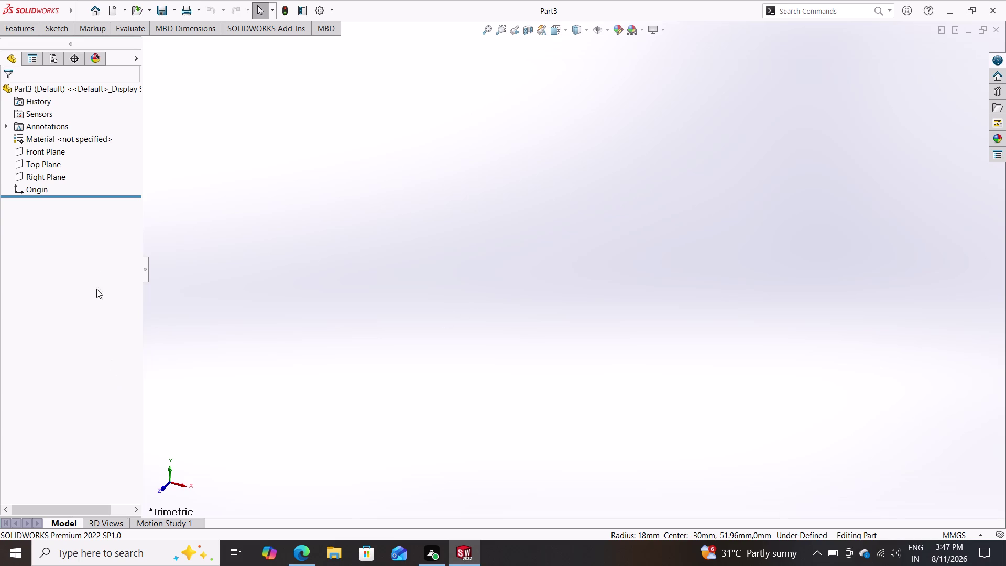
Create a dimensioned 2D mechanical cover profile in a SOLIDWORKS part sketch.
Start a new sketch on the Front Plane, viewed normal to the plane.
click(72, 154)
click(28, 148)
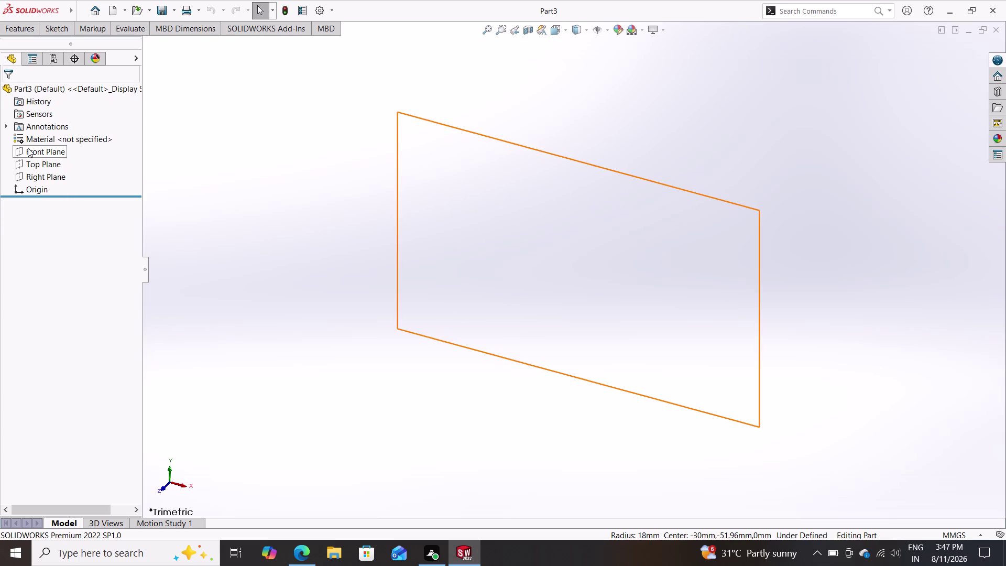
click(33, 133)
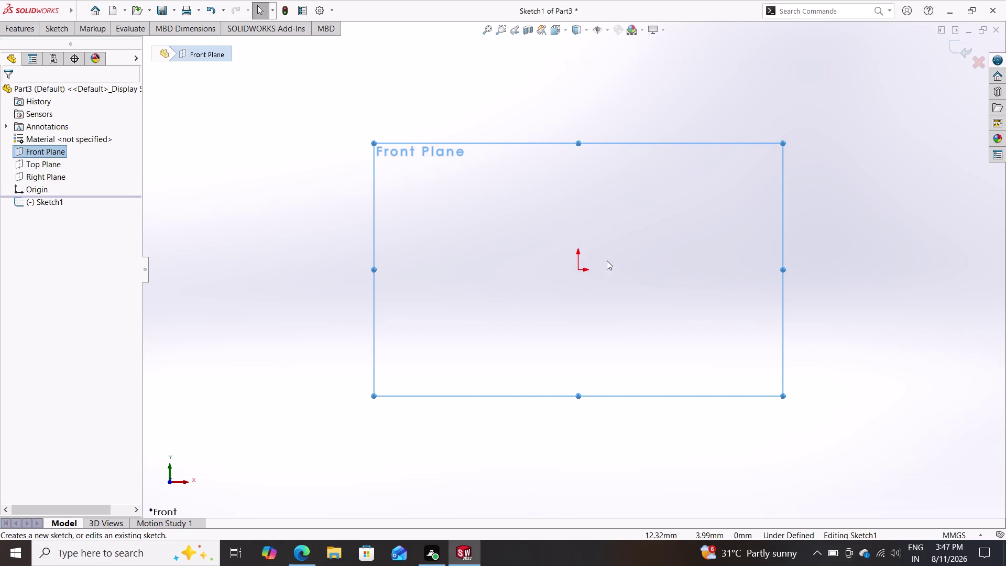
click(67, 33)
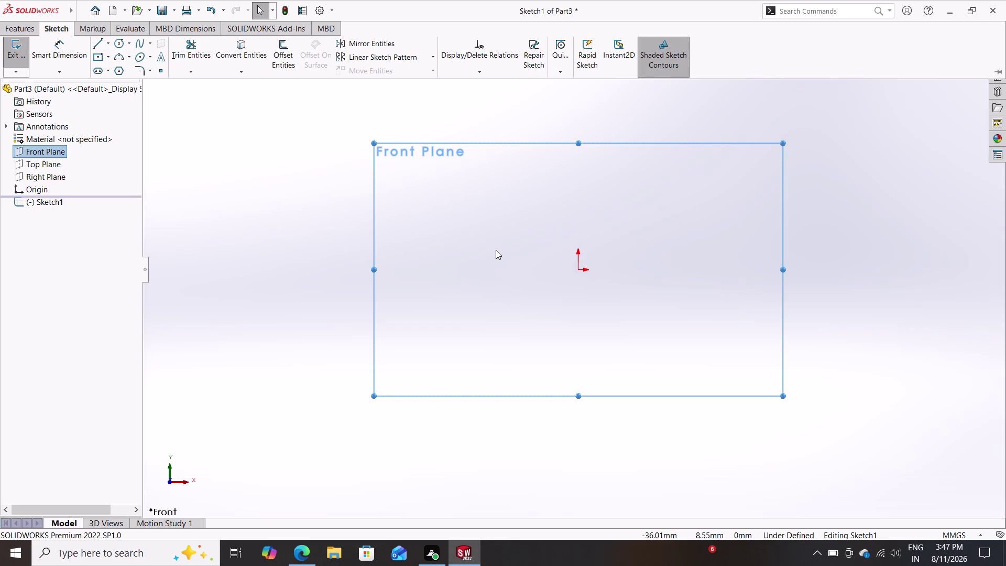
Draw one horizontal line about 110.81 long running right from the origin.
click(97, 44)
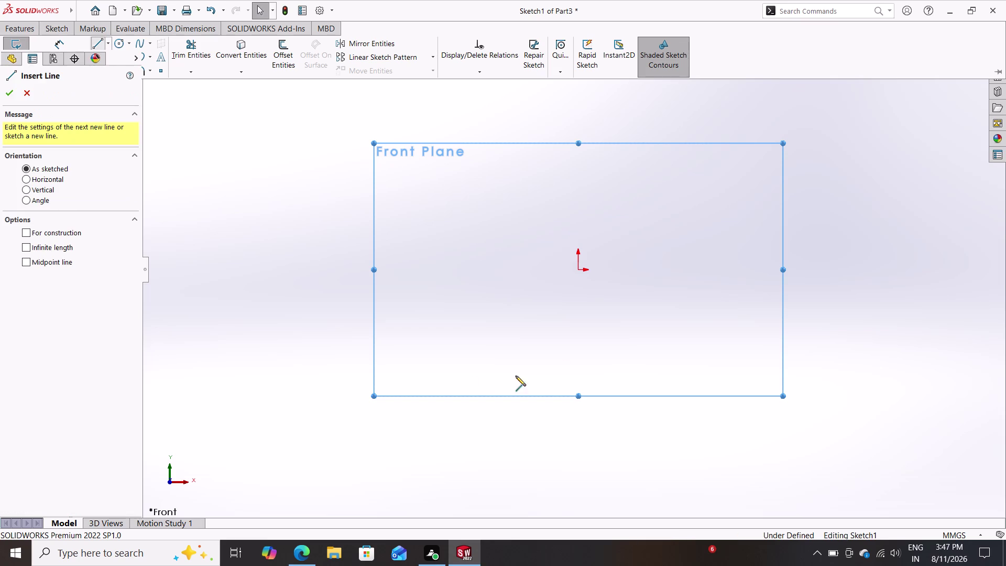
click(577, 269)
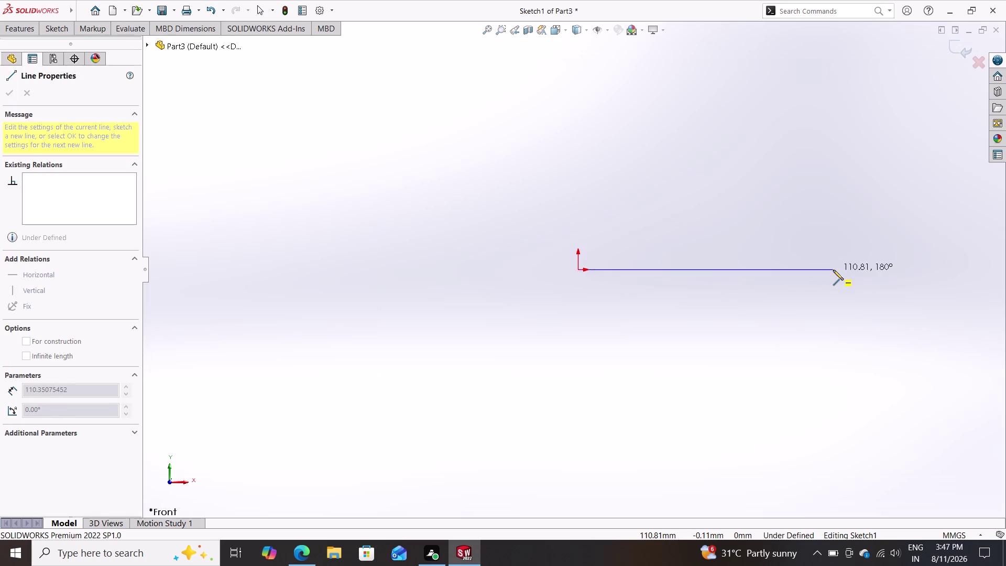
click(832, 270)
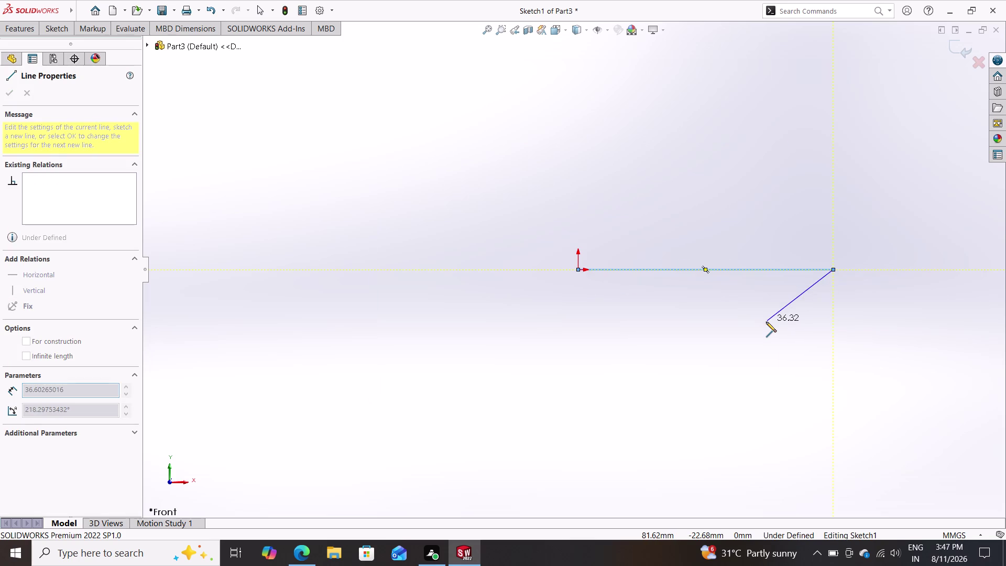
key(Escape)
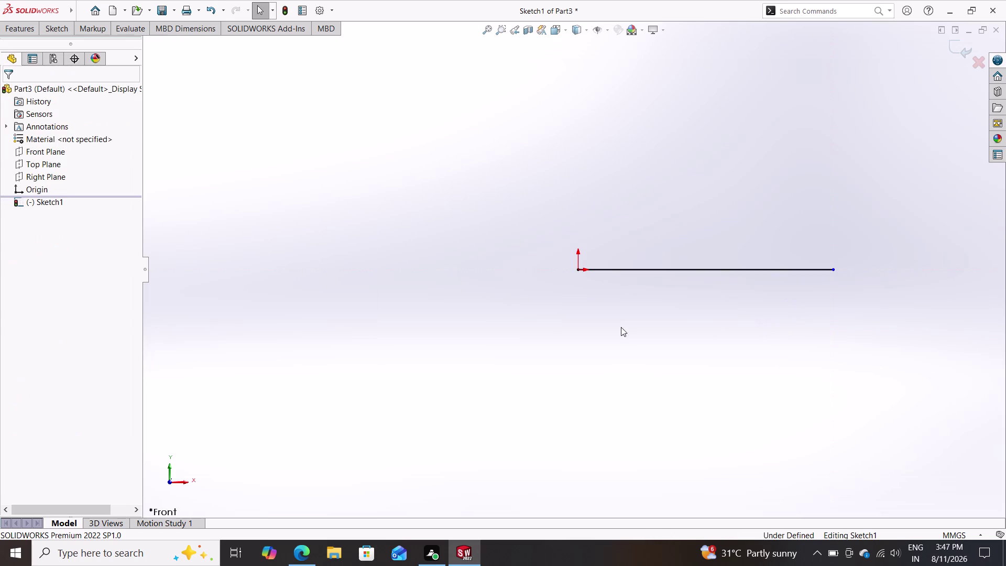
drag(60, 29, 59, 33)
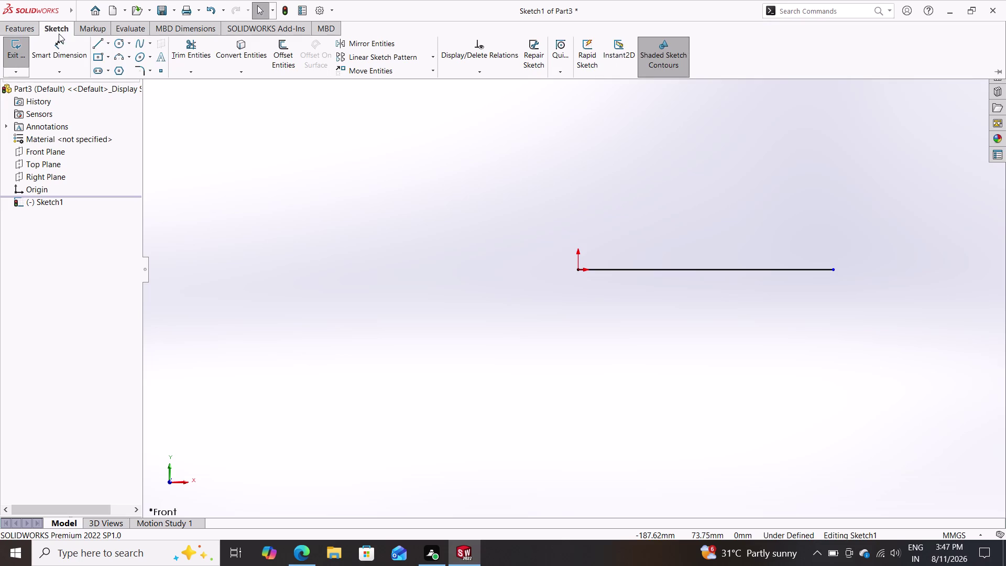
Give the horizontal line an 80 length dimension placed below it, fully defining Sketch1.
click(50, 45)
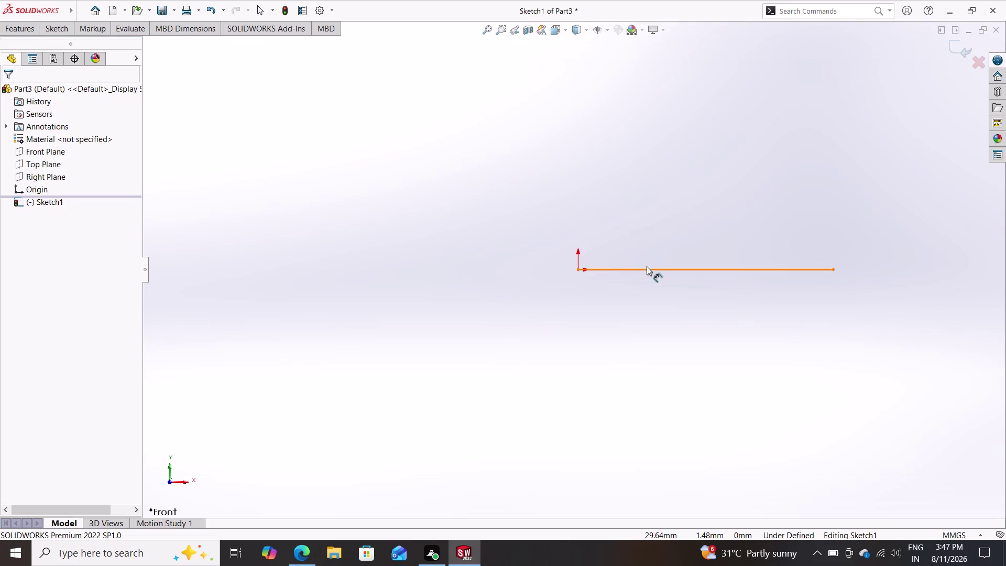
click(644, 270)
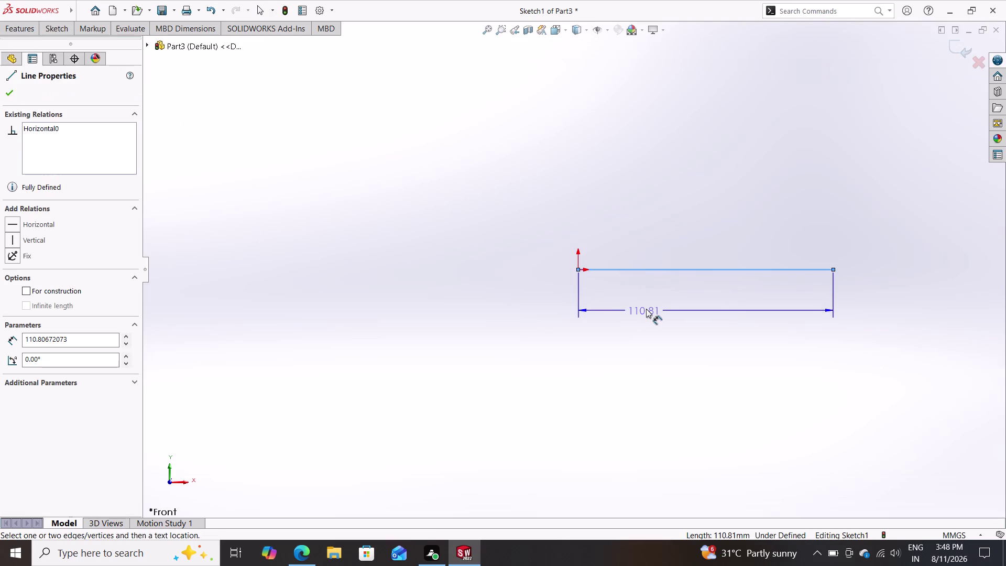
click(645, 309)
text(8)
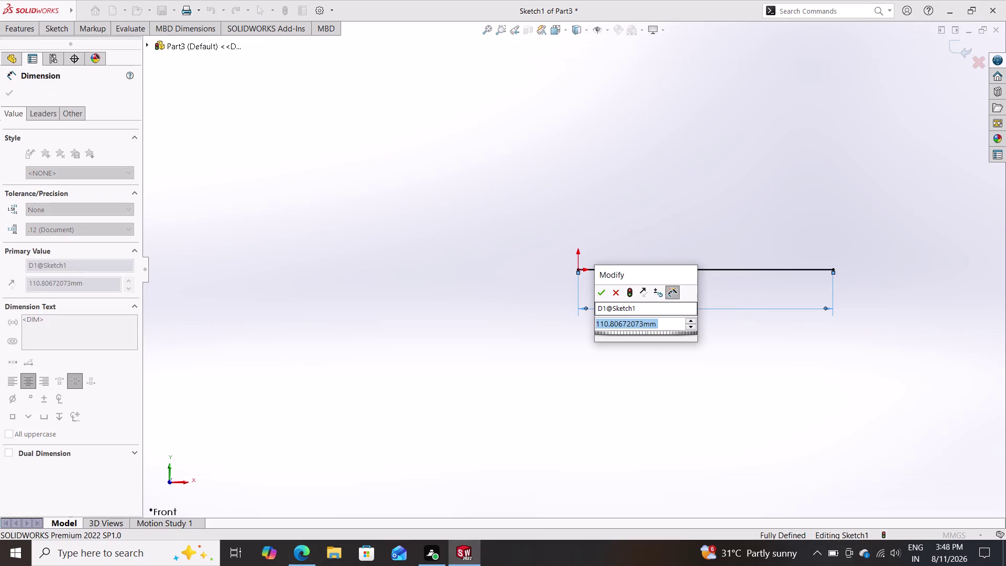
text(0)
key(Return)
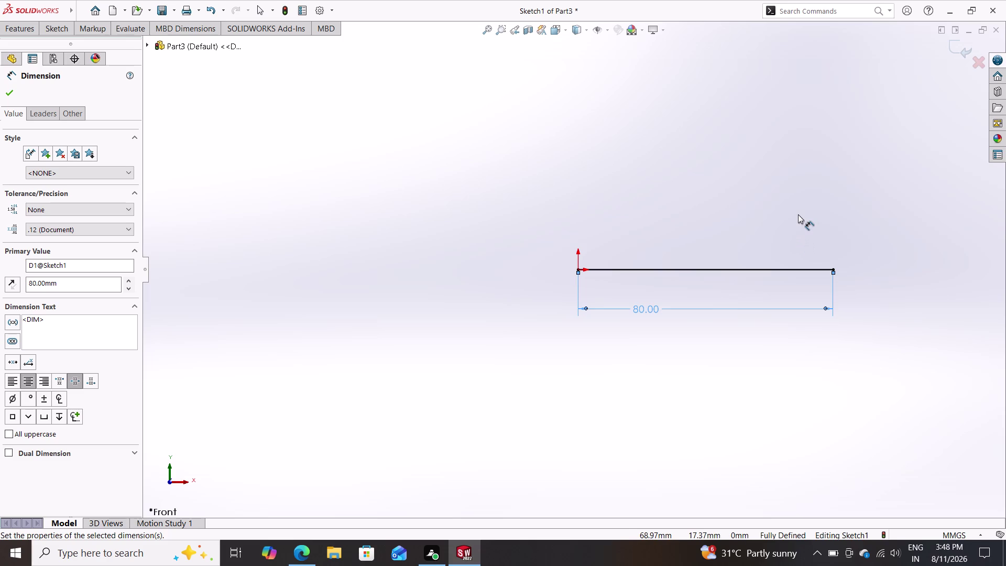
key(Escape)
key(Escape)
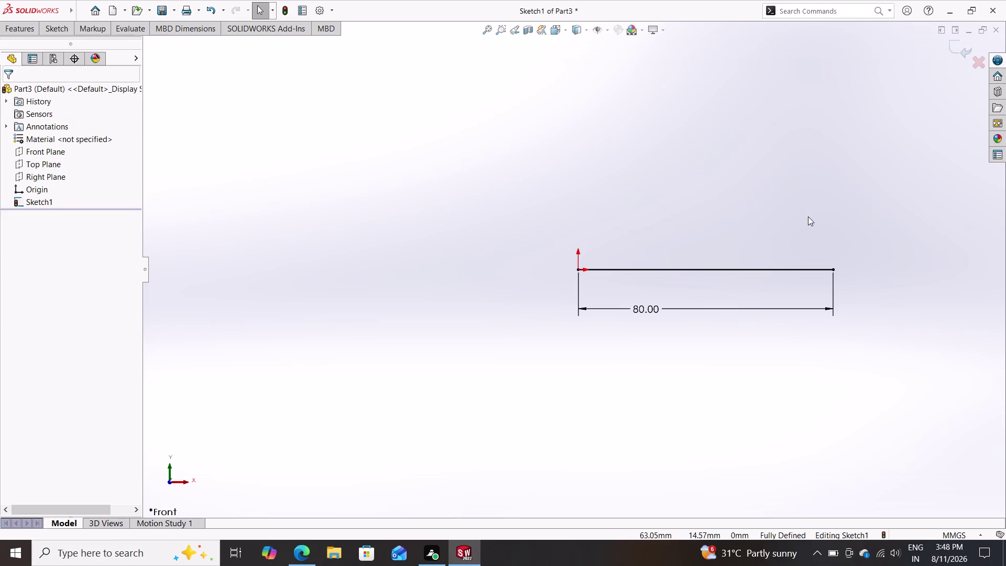
drag(837, 177, 566, 354)
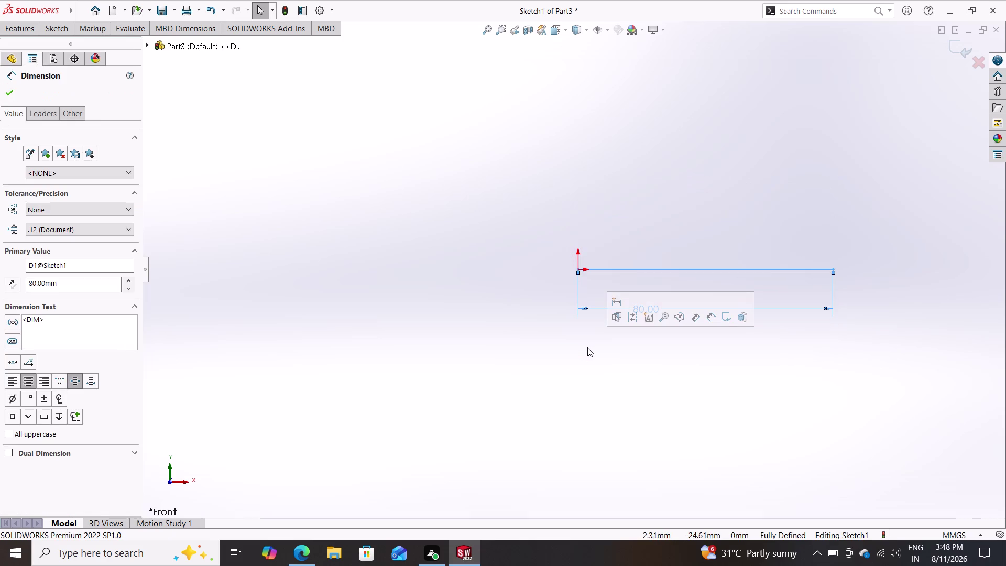
Delete the 80 line and its dimension, leaving only the origin.
key(Delete)
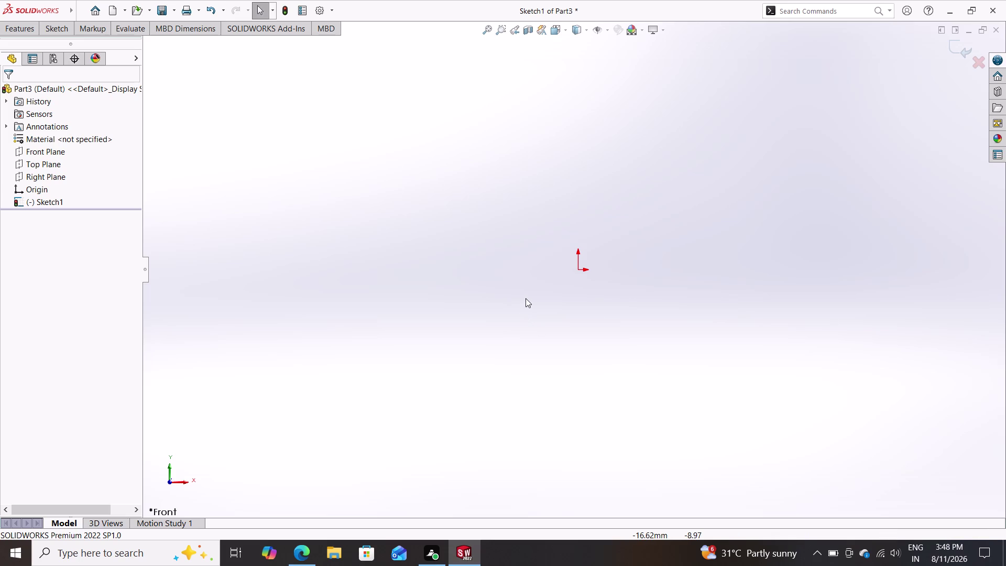
click(59, 31)
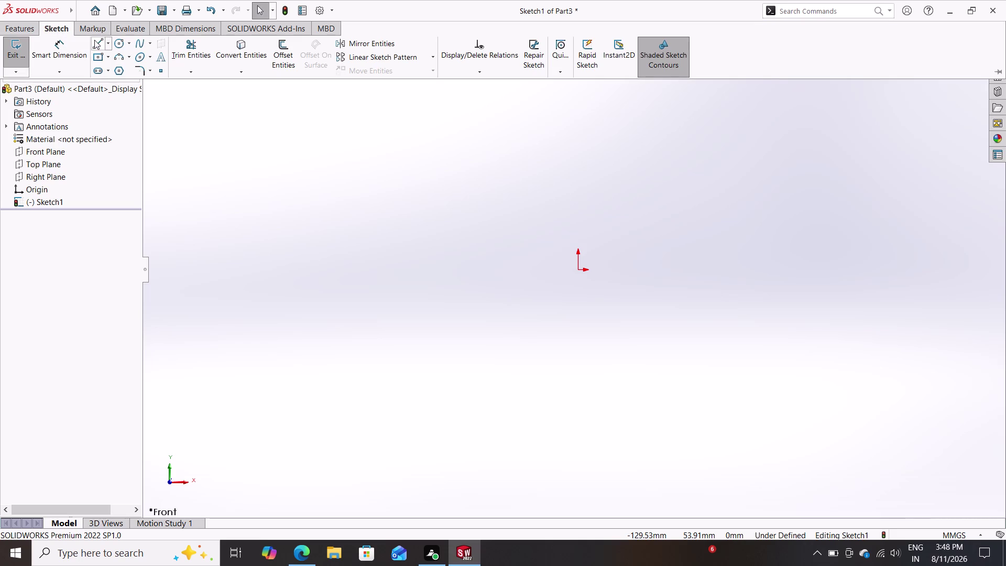
click(94, 40)
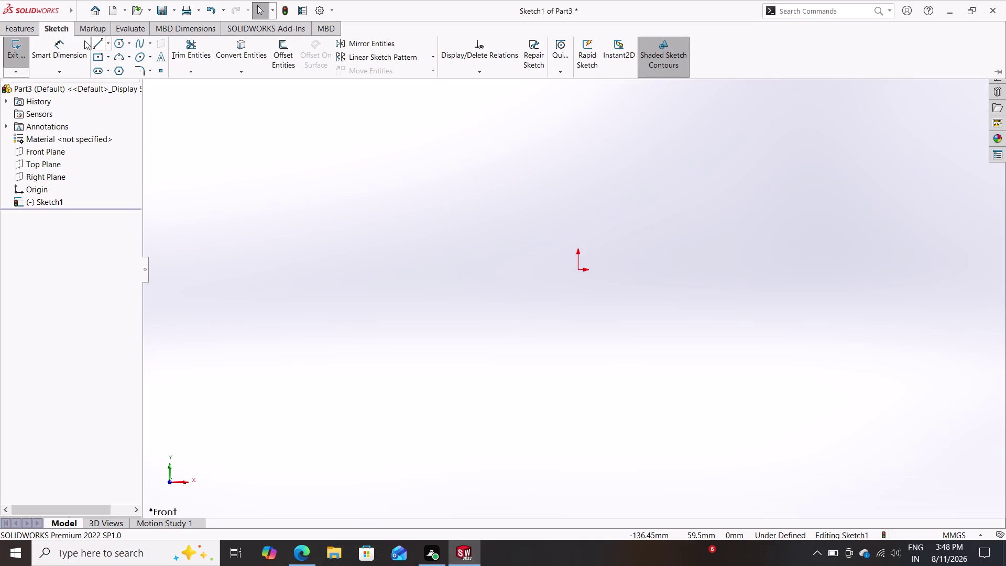
Draw a line chain from the origin: bottom, right side, top-right, notch walls and floor, slanted end.
click(99, 44)
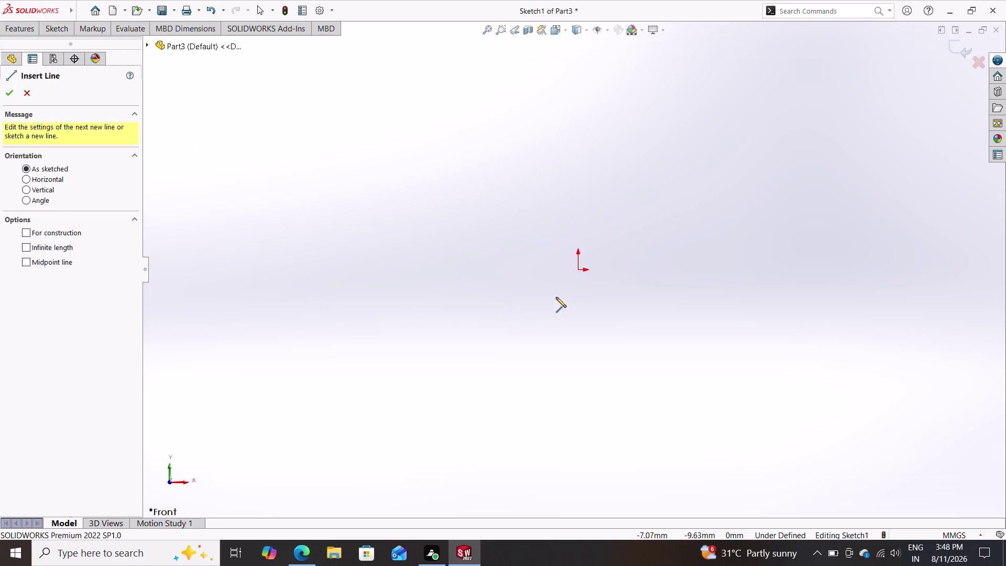
click(577, 270)
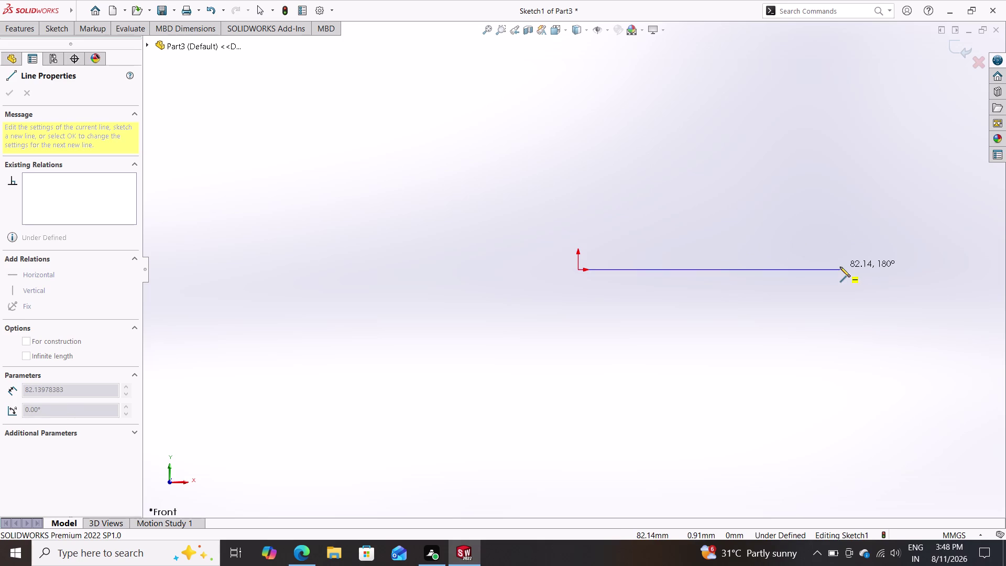
click(840, 267)
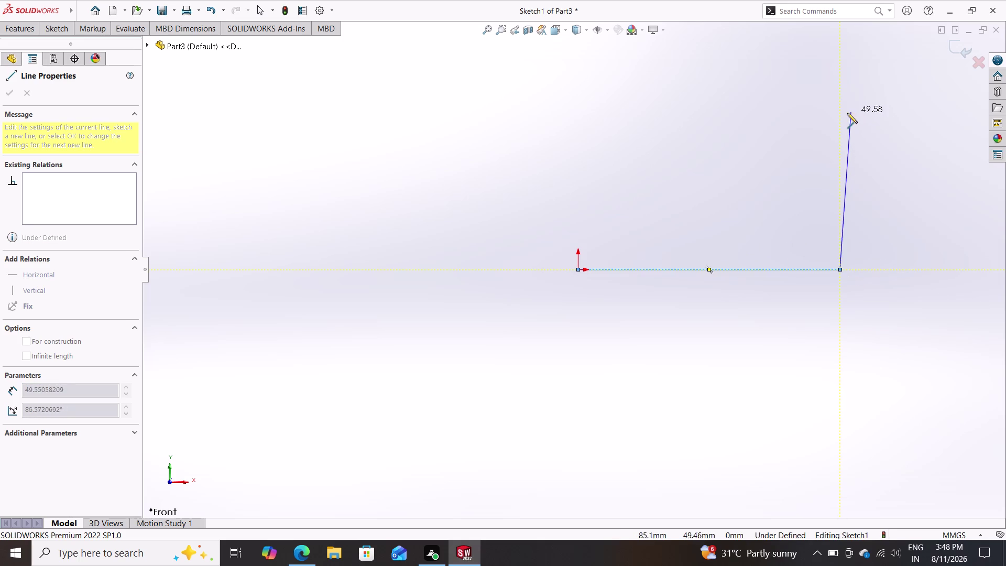
click(840, 116)
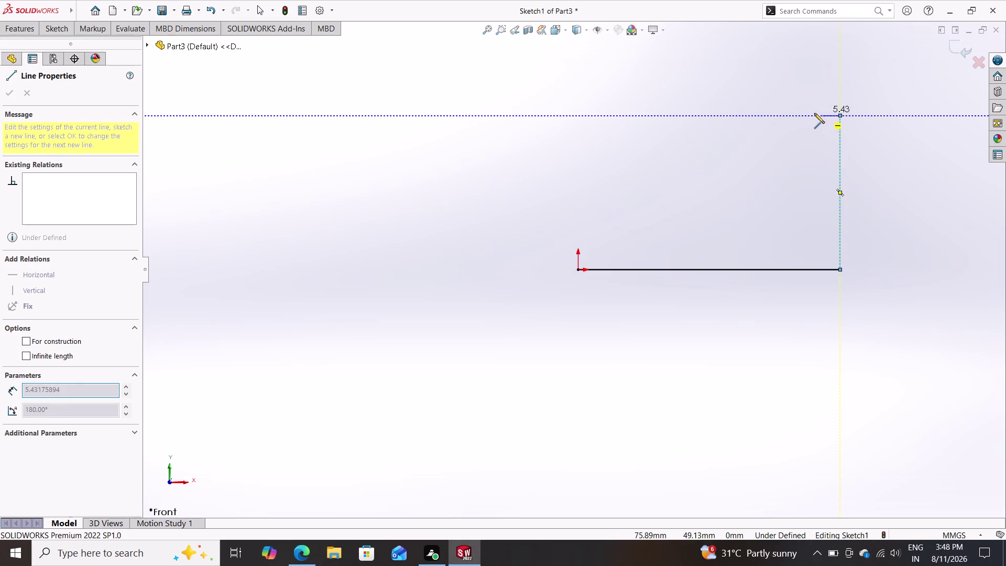
click(771, 117)
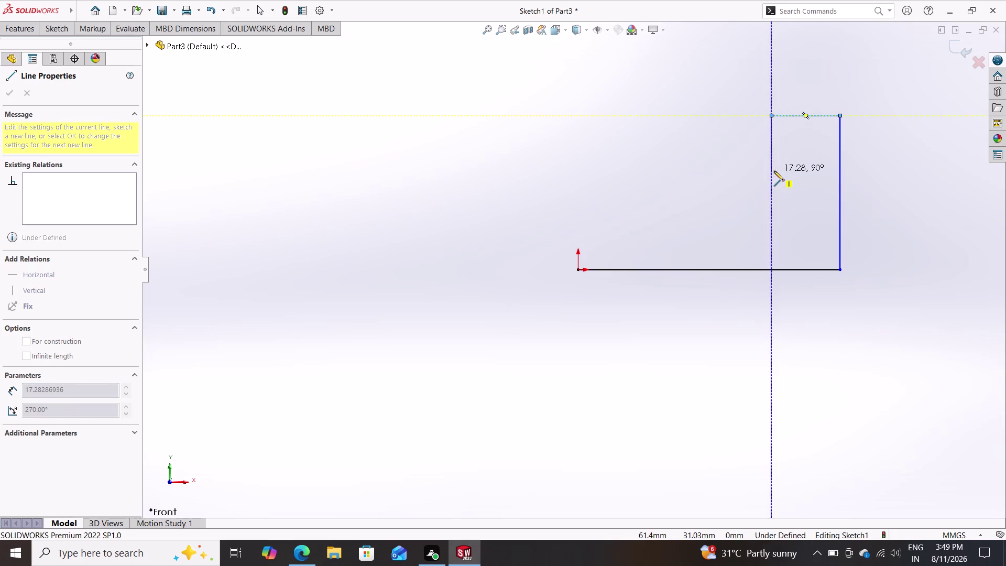
click(774, 171)
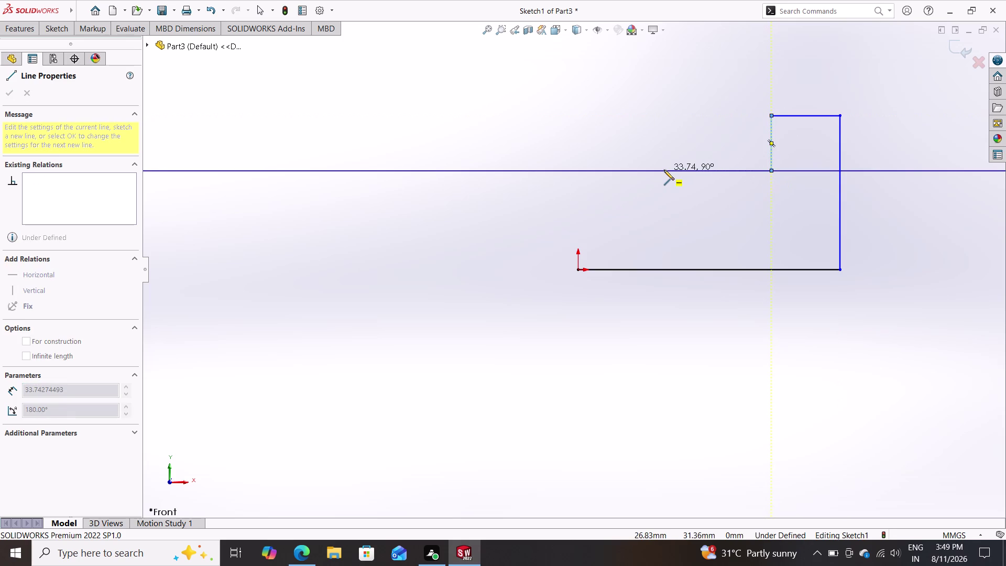
click(664, 170)
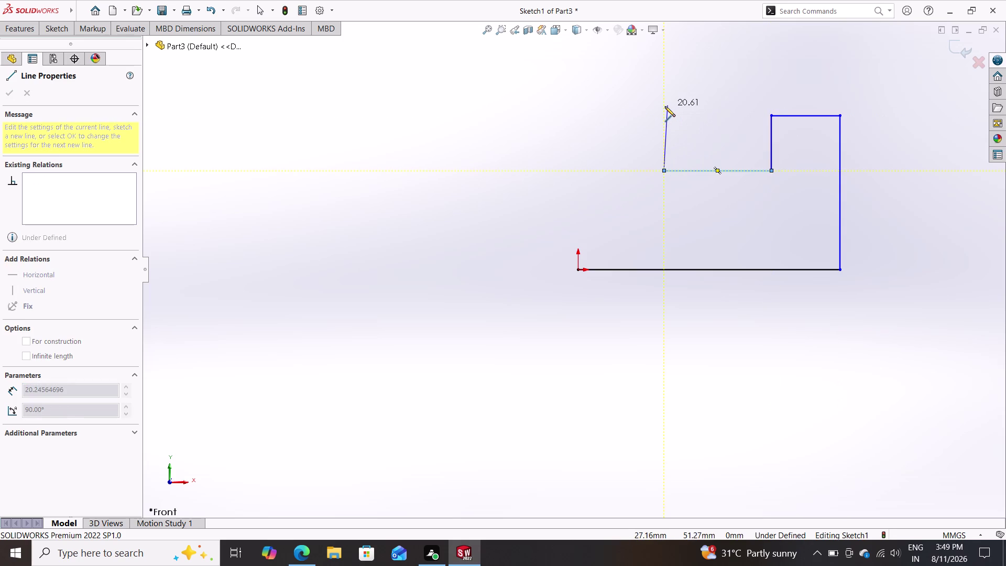
click(665, 107)
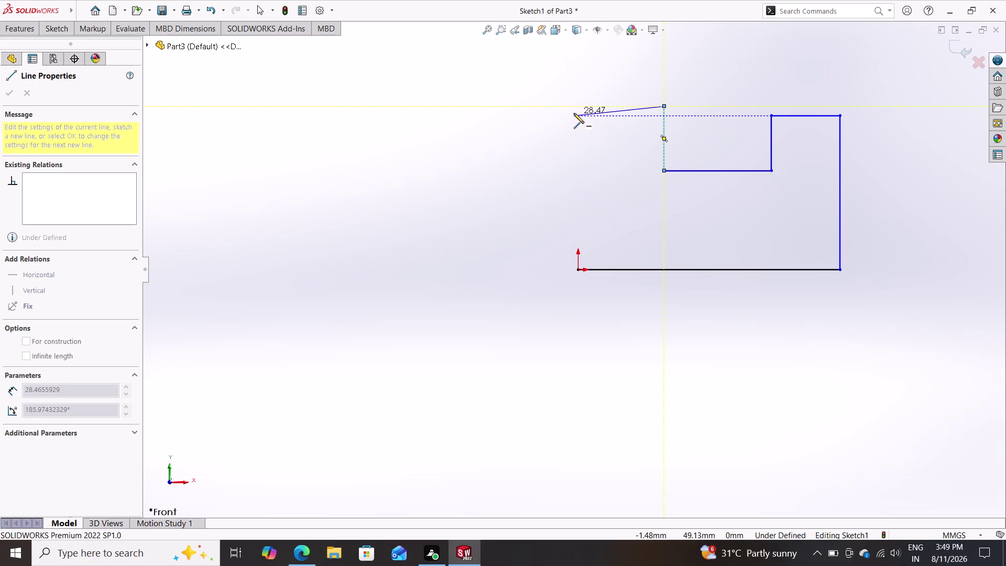
click(568, 106)
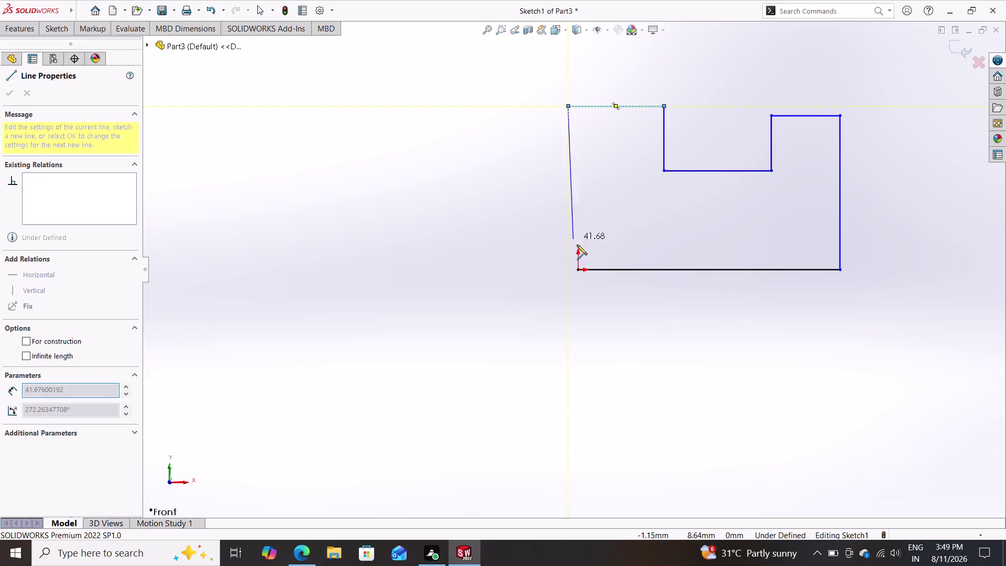
Remove the unwanted slanted line and delete the short top-left edge.
double_click(565, 270)
key(Escape)
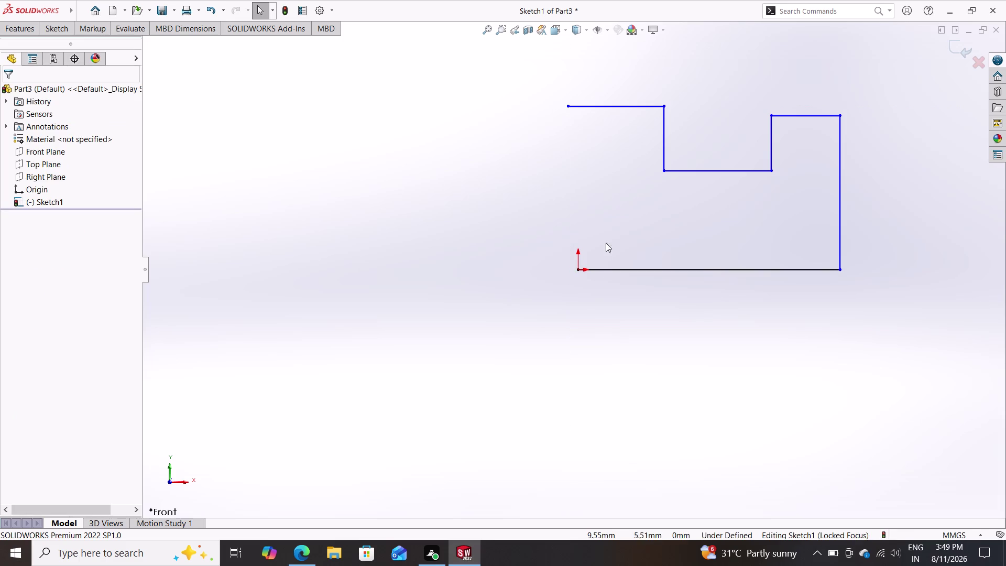
click(628, 107)
key(Delete)
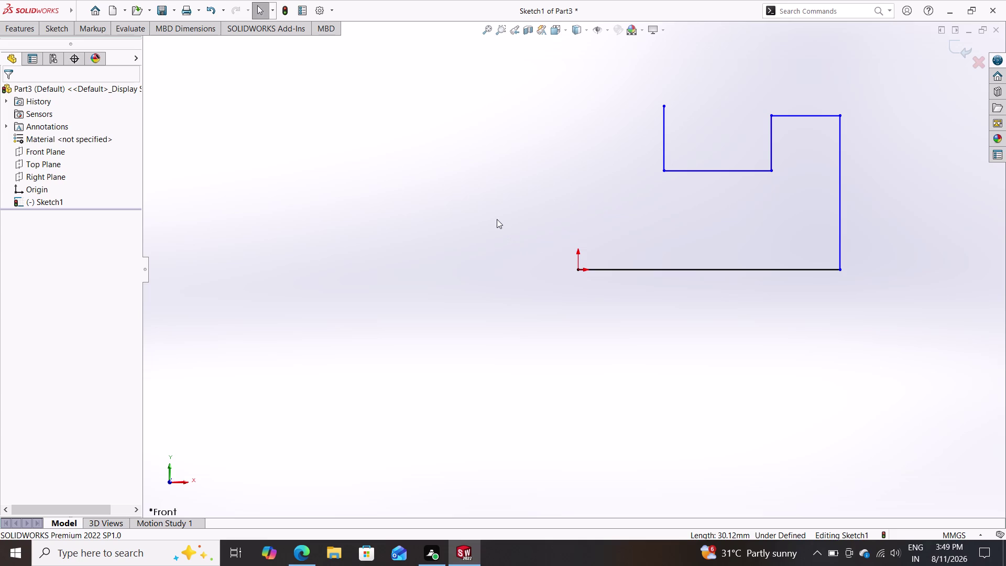
click(64, 25)
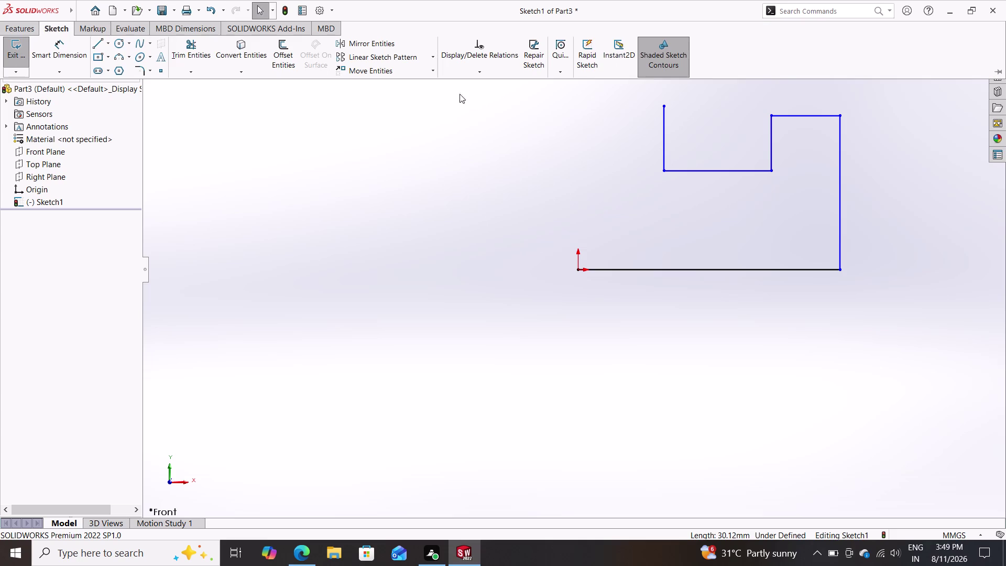
Close the profile with a left side up from the origin and a top-left edge to the notch corner.
click(98, 40)
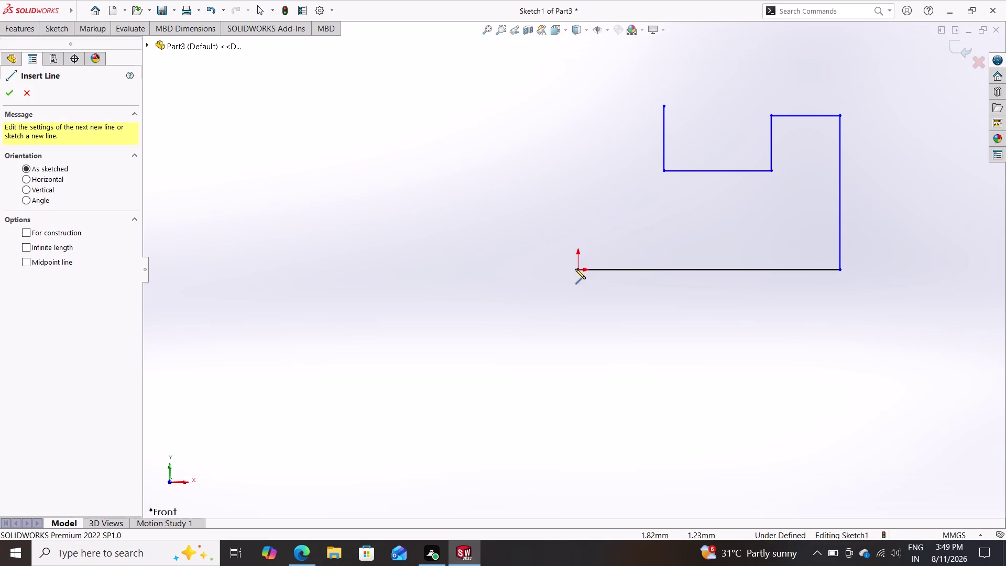
click(578, 269)
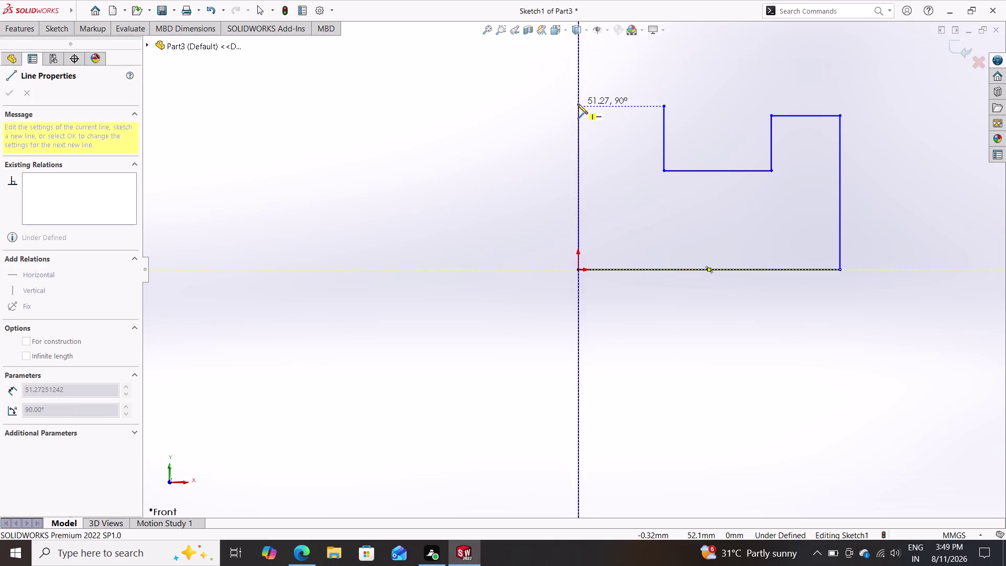
click(577, 104)
click(664, 107)
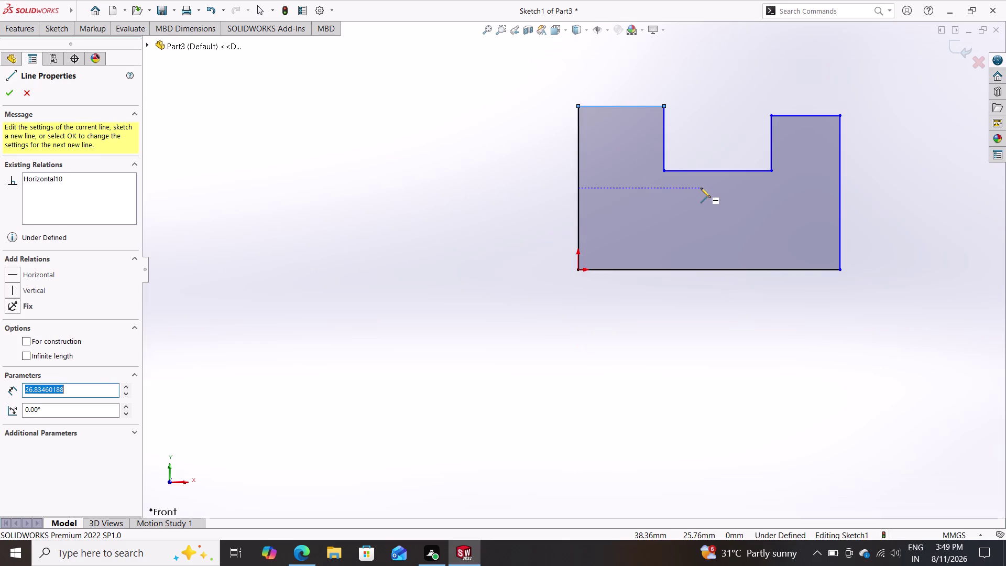
key(Escape)
click(63, 28)
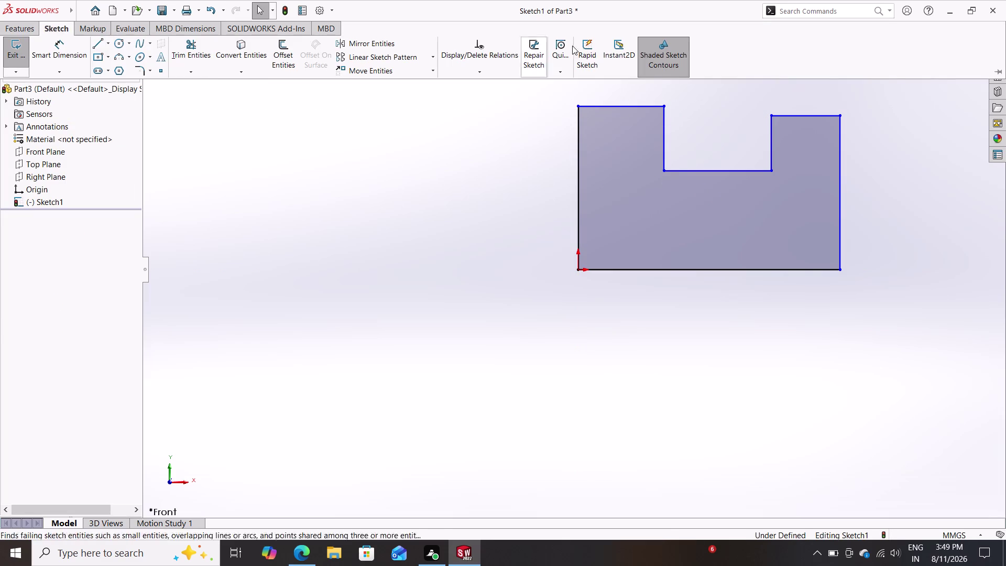
click(668, 53)
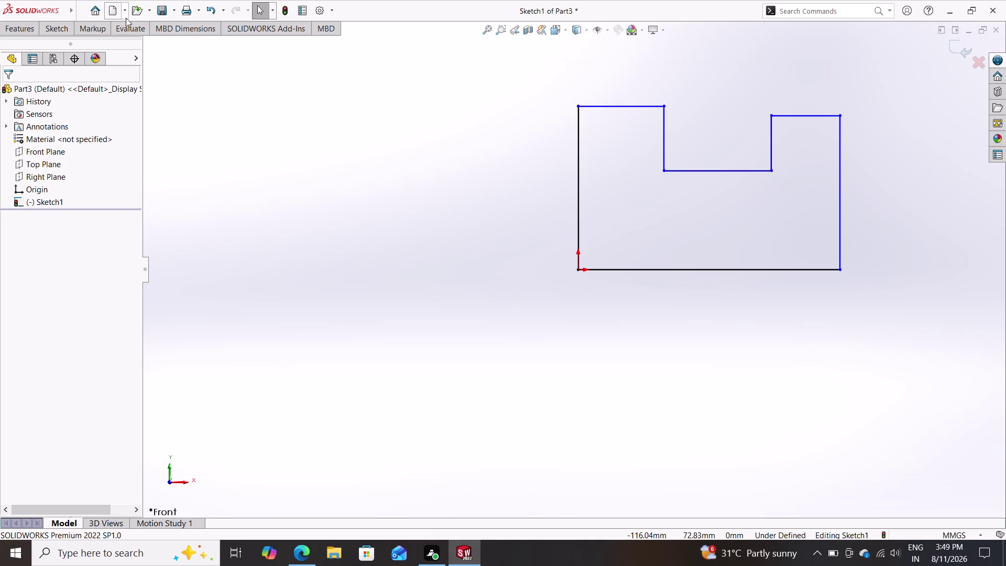
click(61, 31)
click(656, 59)
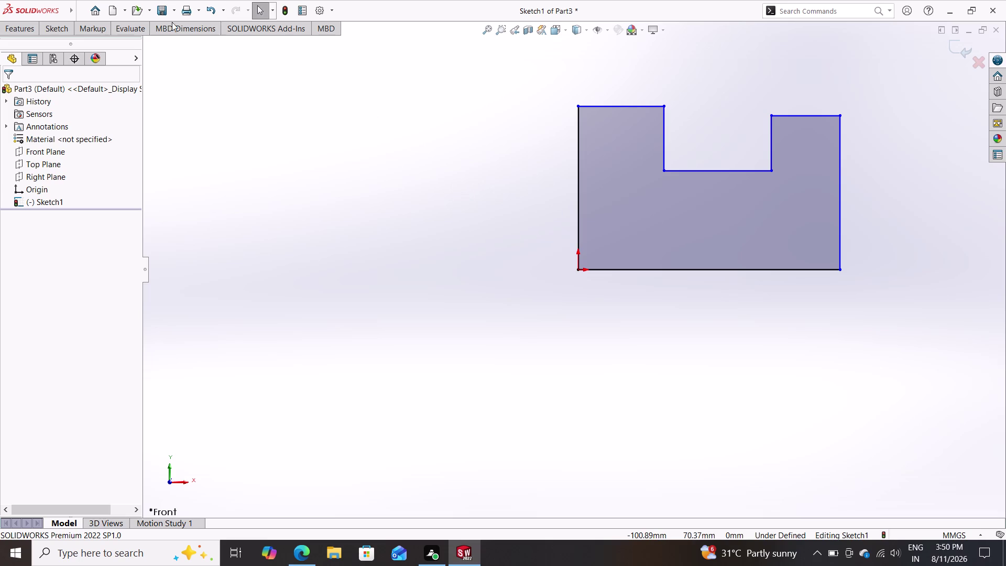
Dimension the bottom edge to 80, placed below the profile.
click(47, 32)
double_click(64, 50)
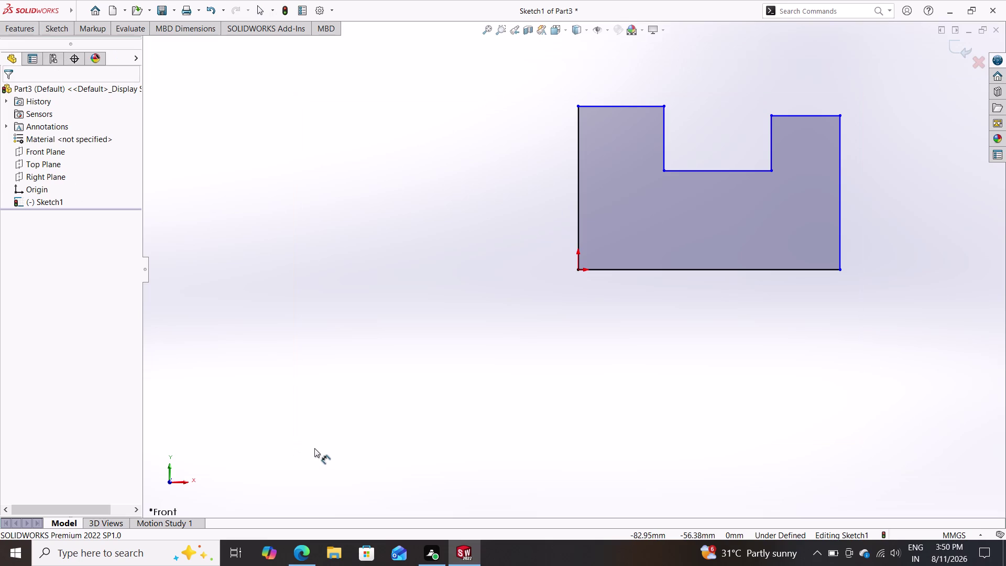
click(671, 269)
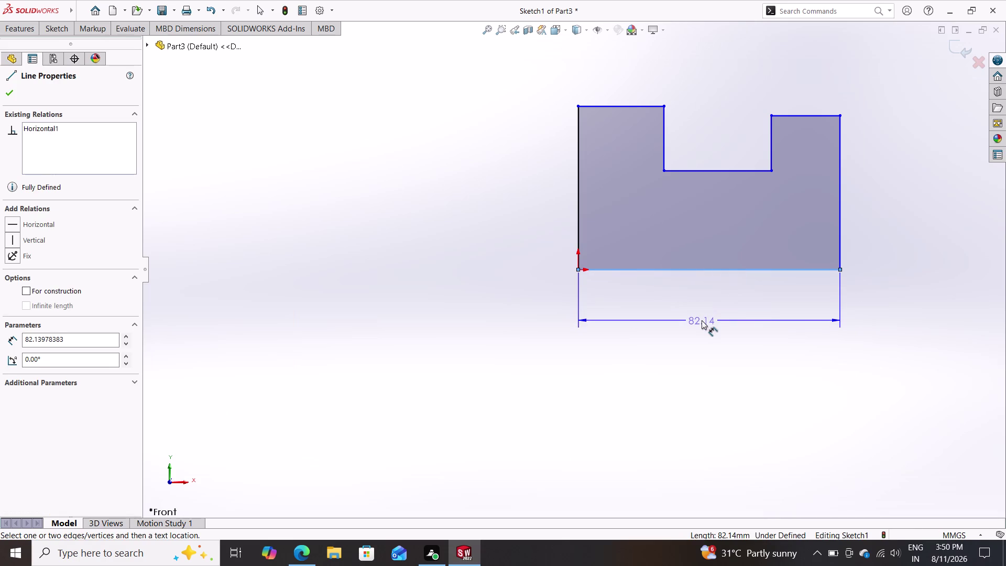
click(701, 320)
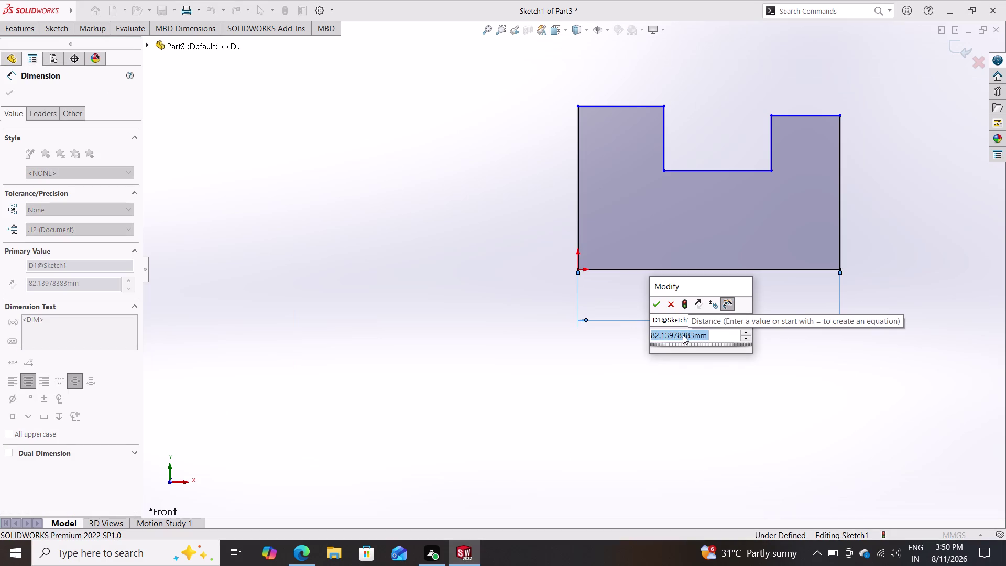
text(80)
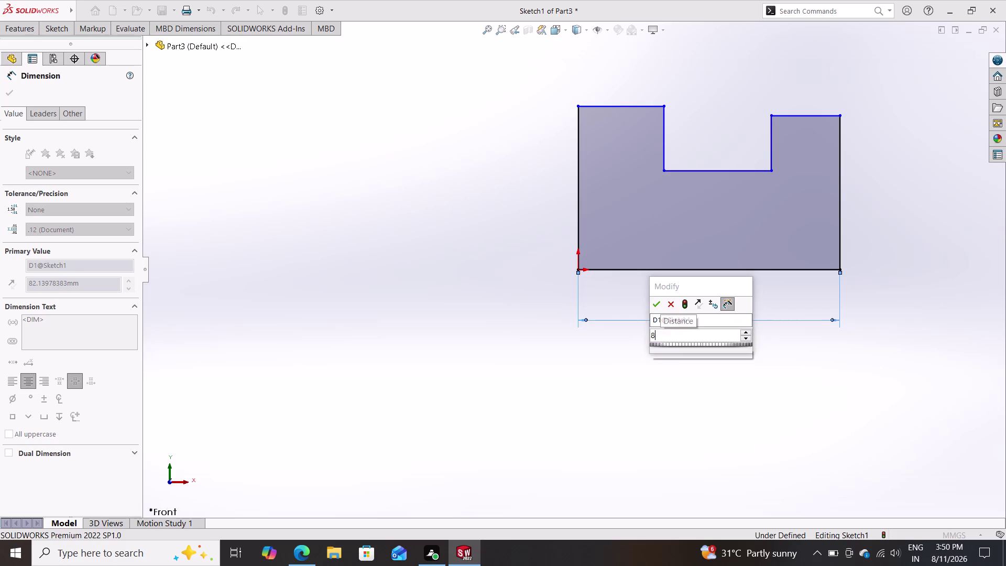
key(Return)
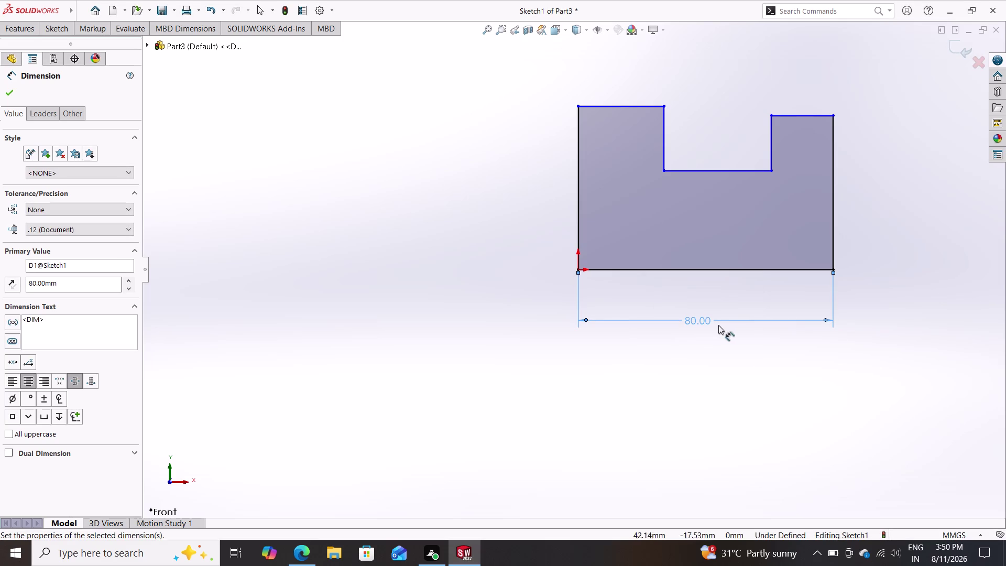
Dimension the right side to 60, placed right of the profile.
click(834, 226)
click(885, 222)
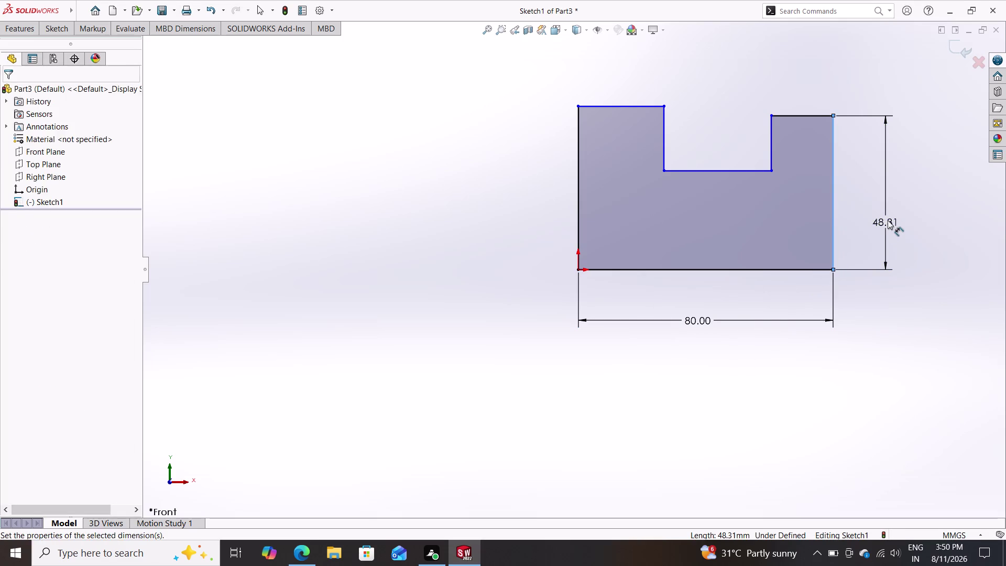
text(60)
key(Return)
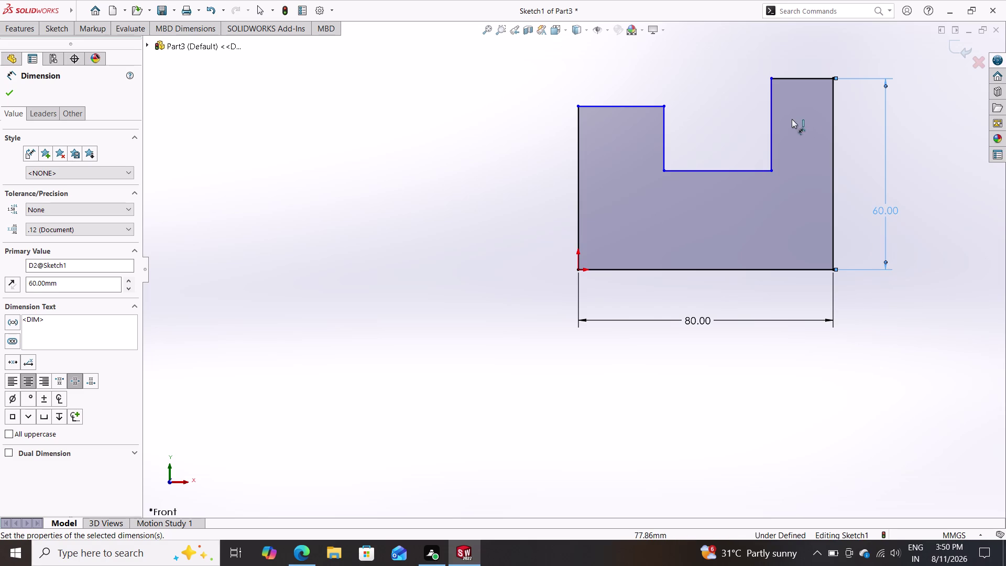
click(769, 119)
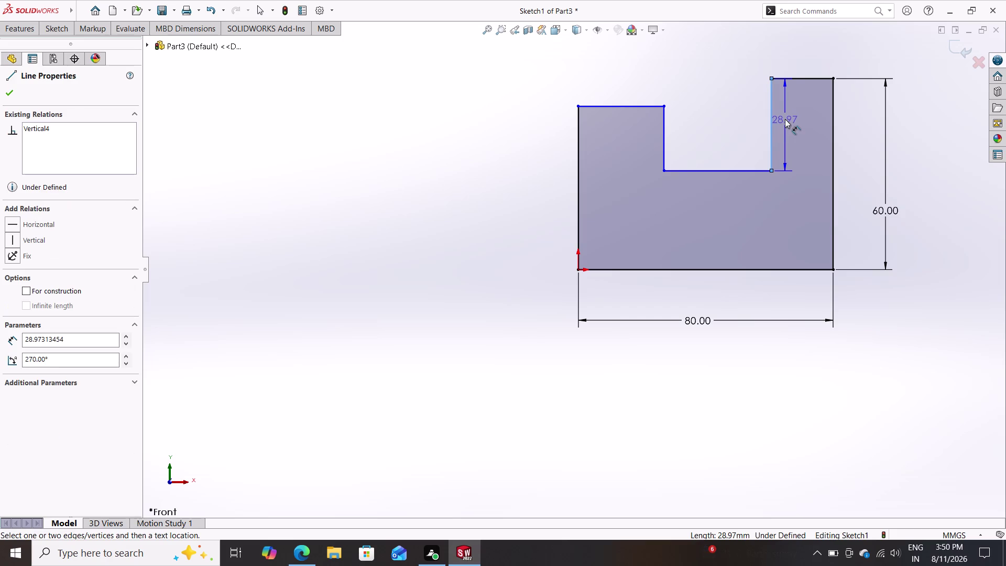
Set the notch's right wall dimension to 25.
double_click(791, 121)
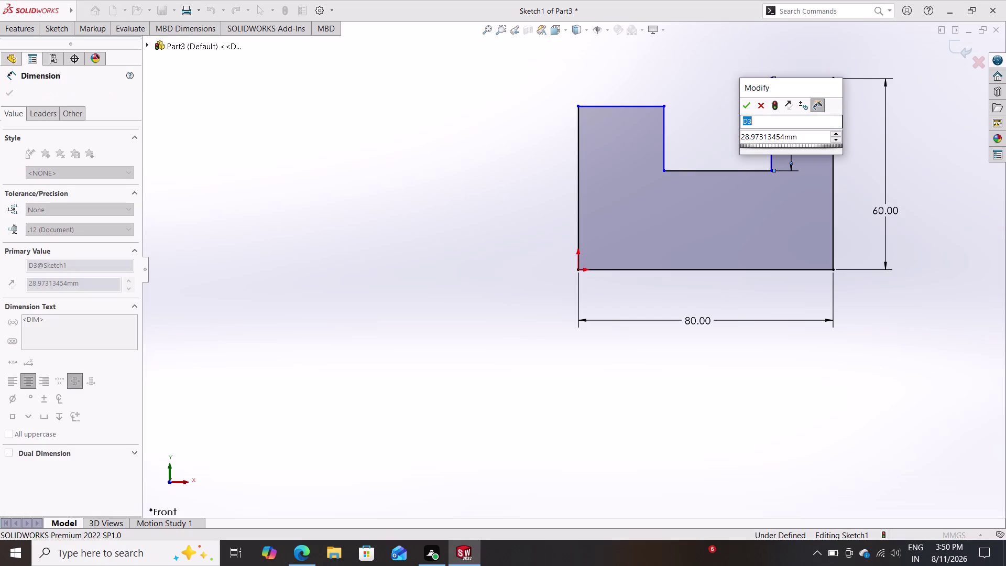
drag(805, 134, 772, 139)
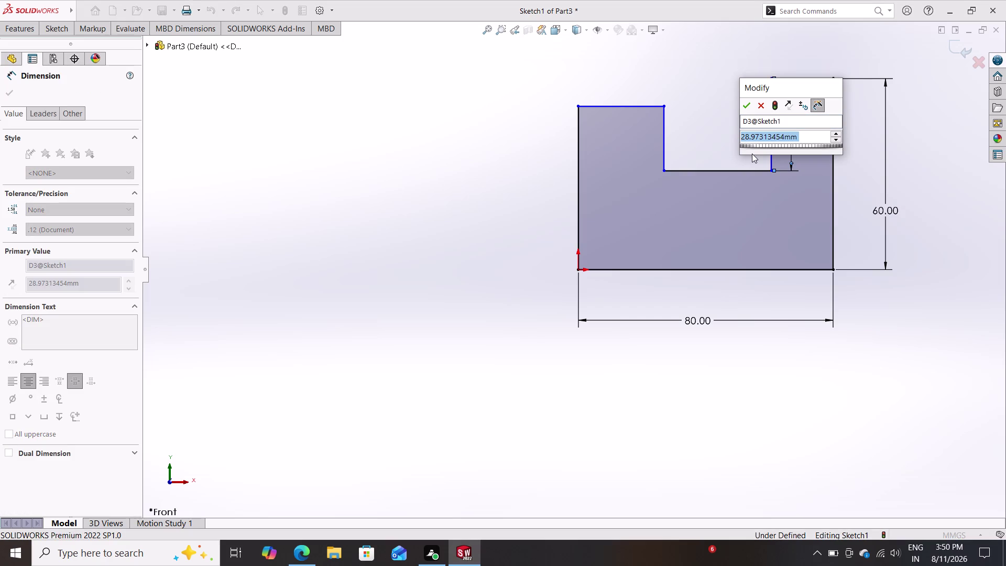
text(25)
key(Return)
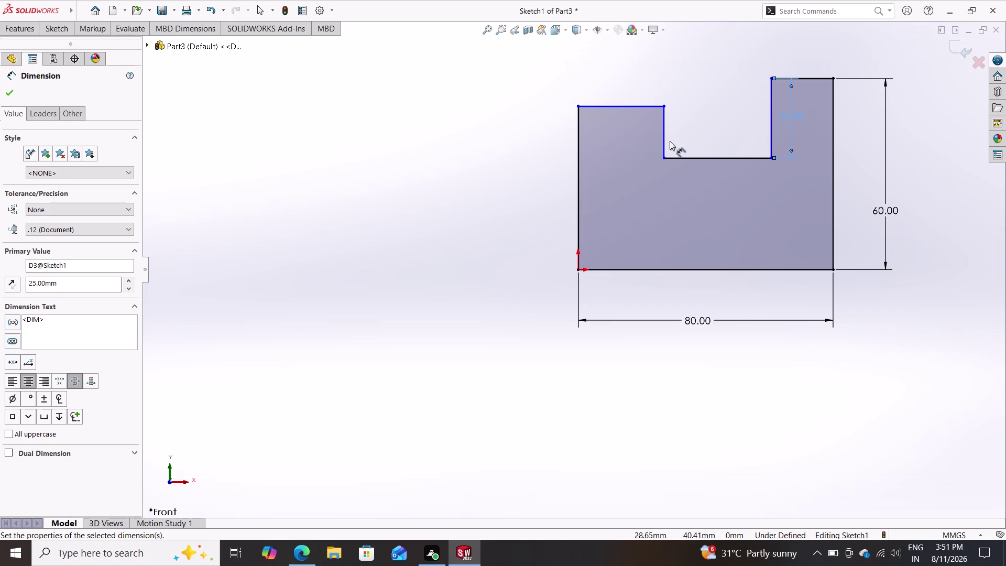
key(Escape)
key(Escape)
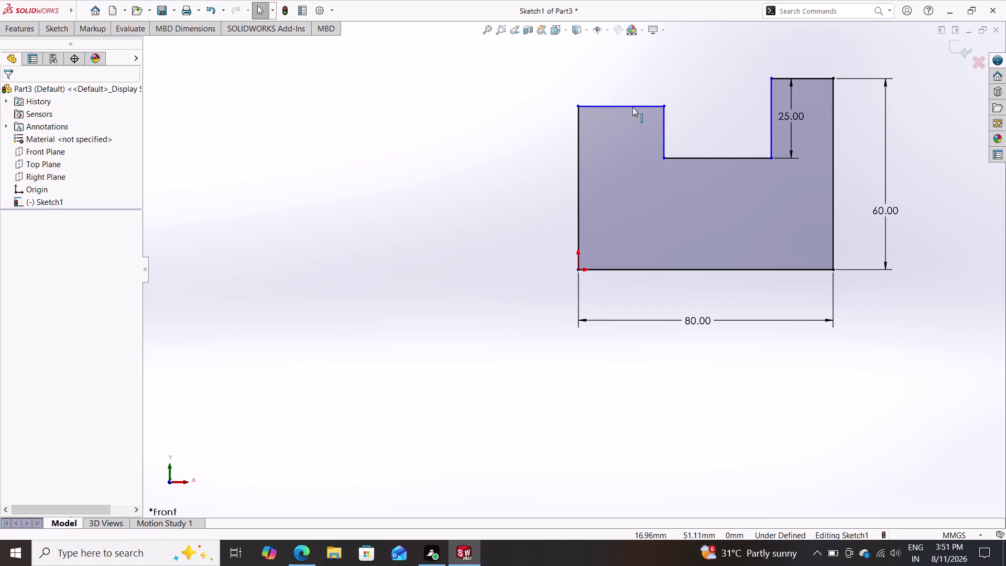
click(632, 105)
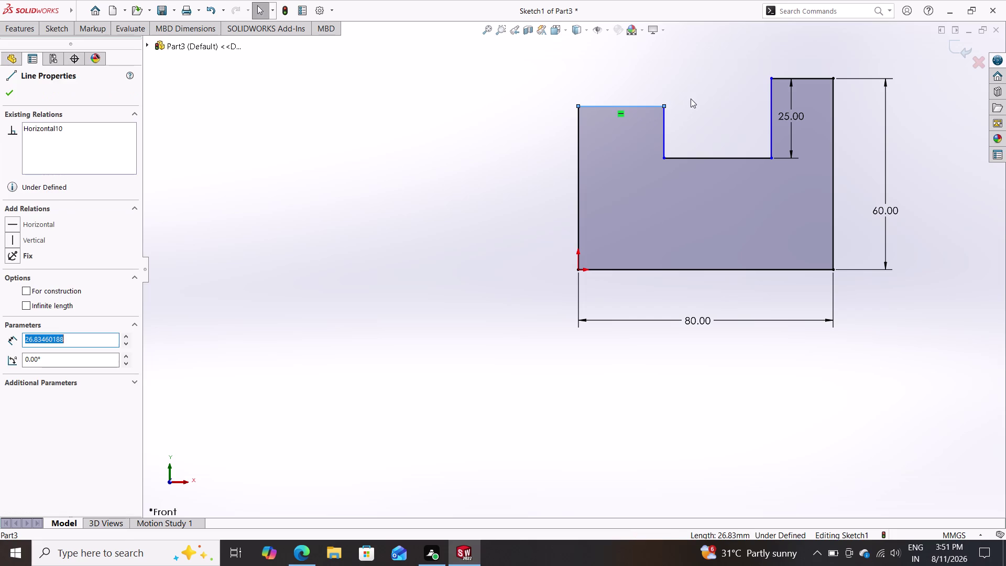
Add a Collinear relation between the top-left and top-right edges.
click(788, 79)
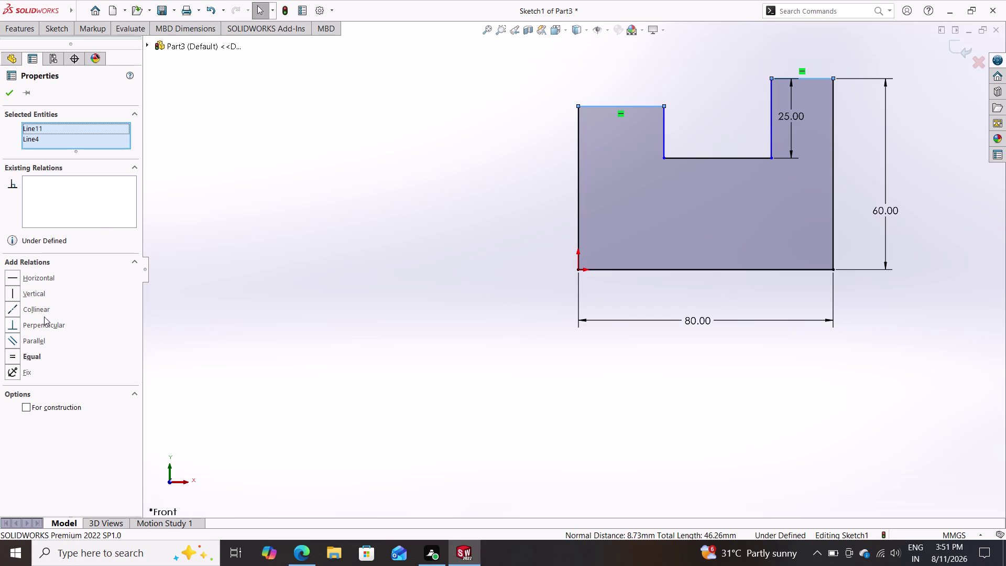
click(47, 308)
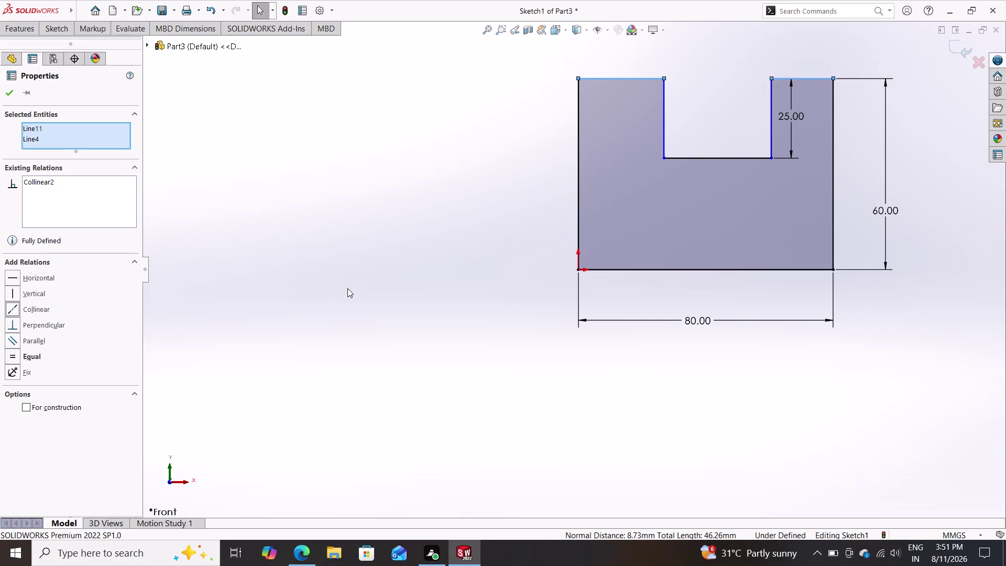
key(Escape)
key(Escape)
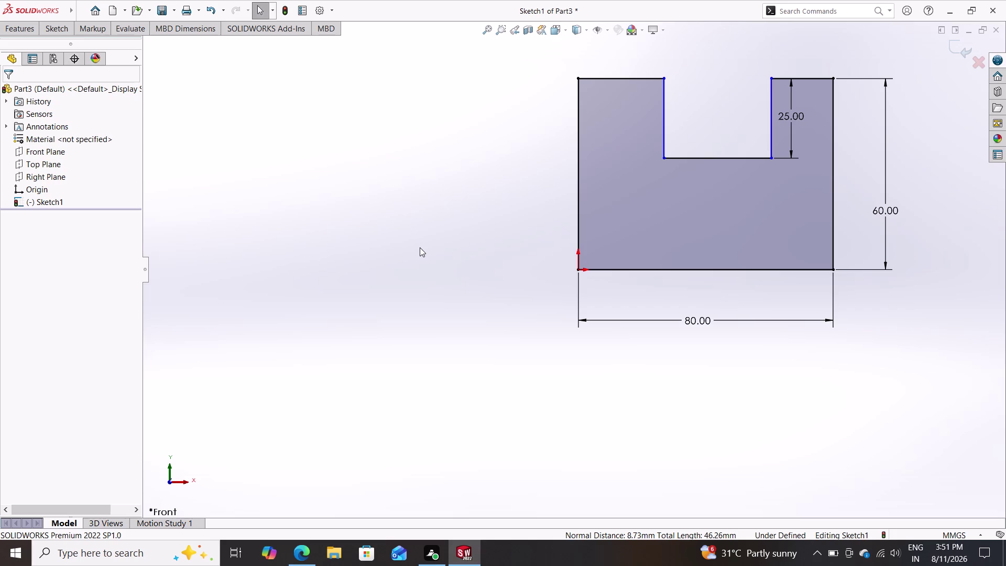